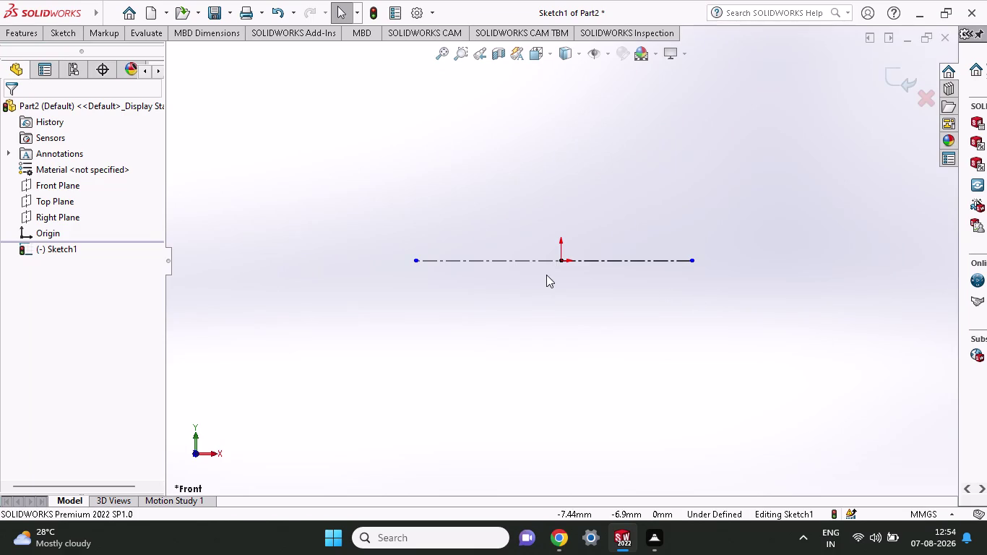
Choose the Centerline tool and start a vertical centerline at the sketch origin.
click(69, 37)
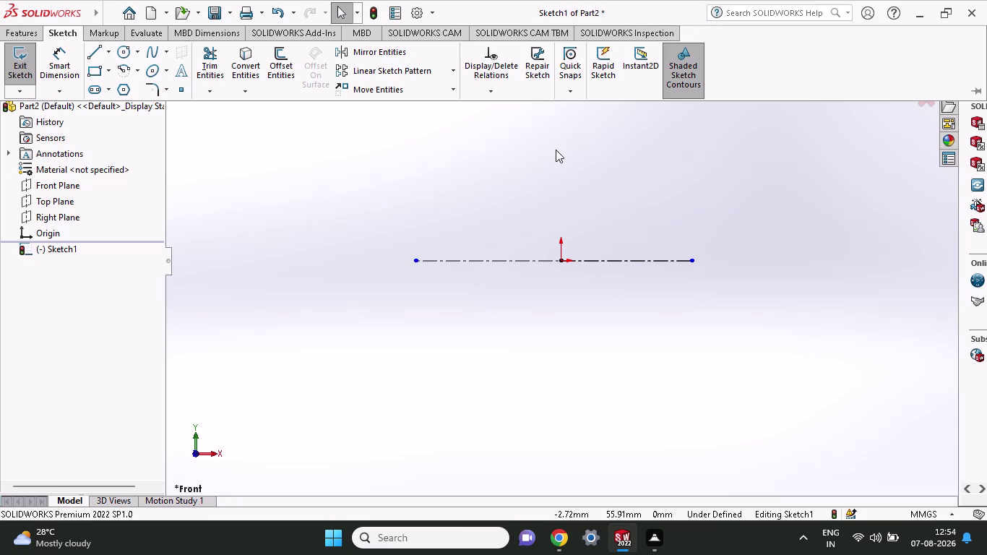
click(111, 52)
click(115, 83)
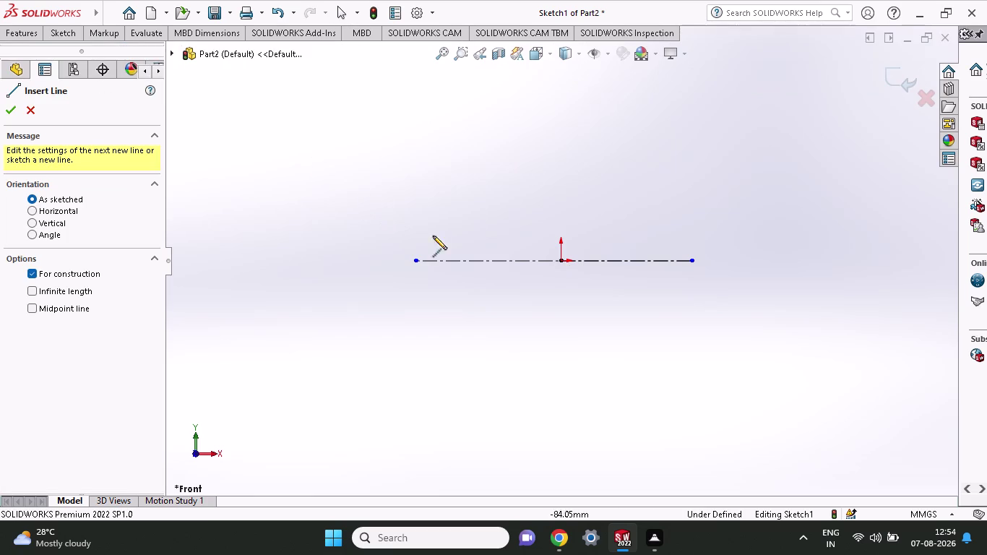
click(562, 260)
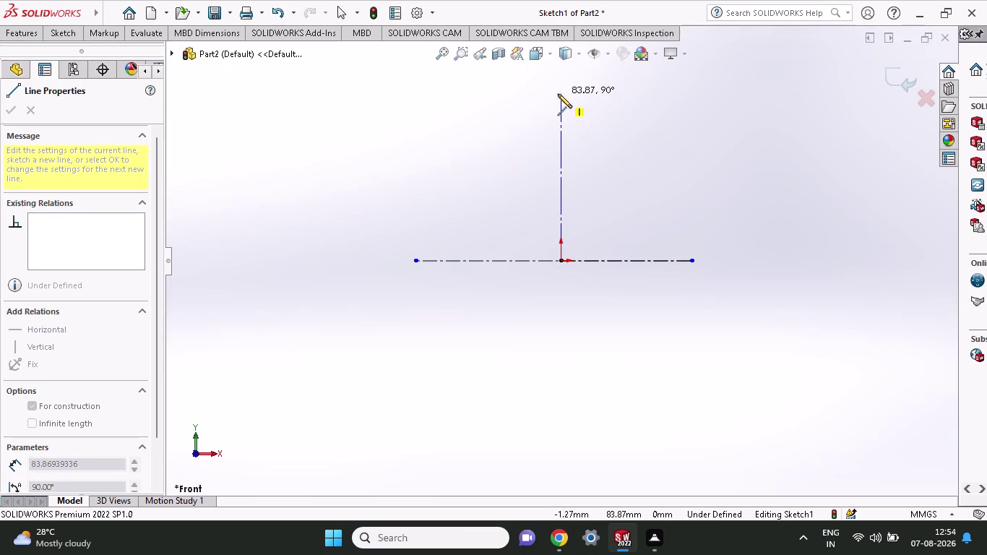
Extend the vertical centerline above and below the origin, then end the line tool with Select.
click(558, 94)
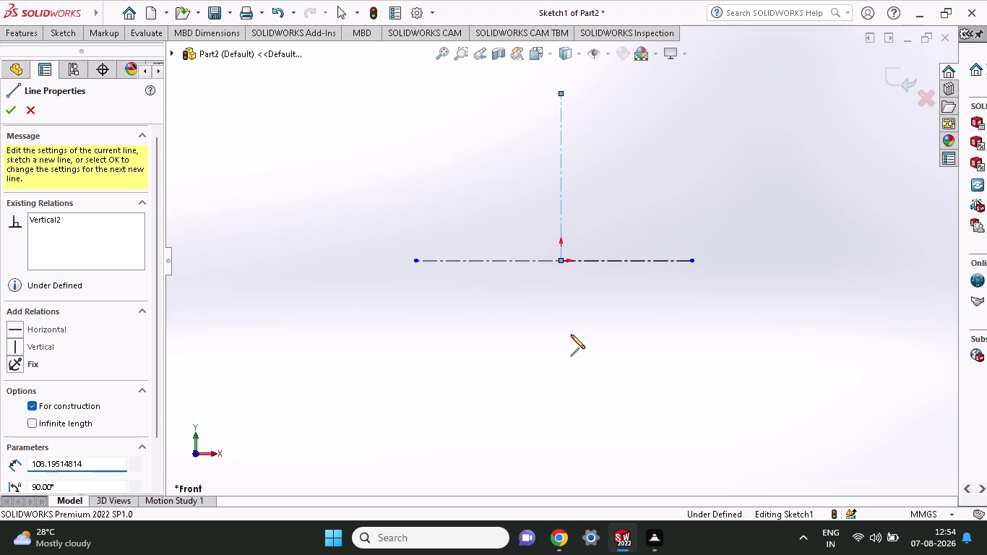
click(562, 409)
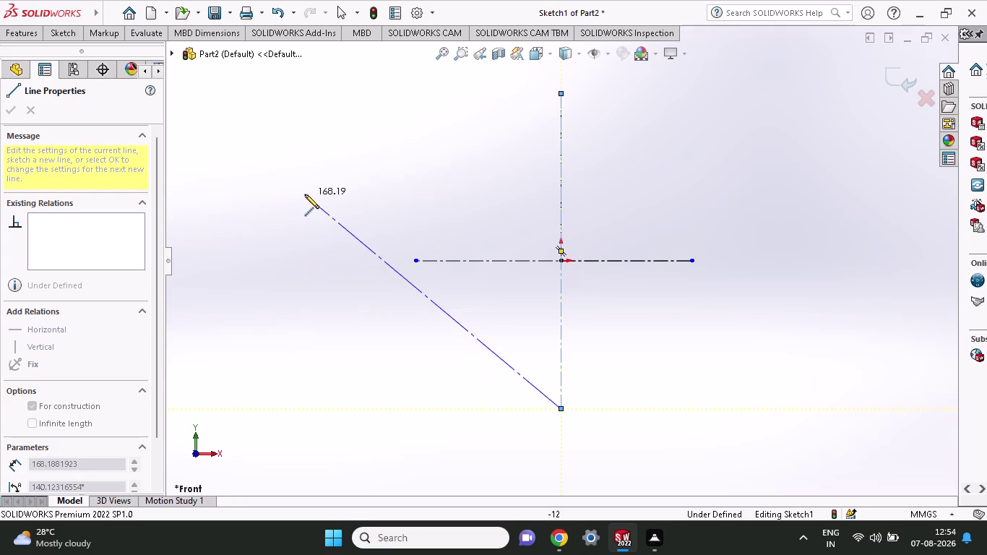
right_click(305, 195)
click(325, 204)
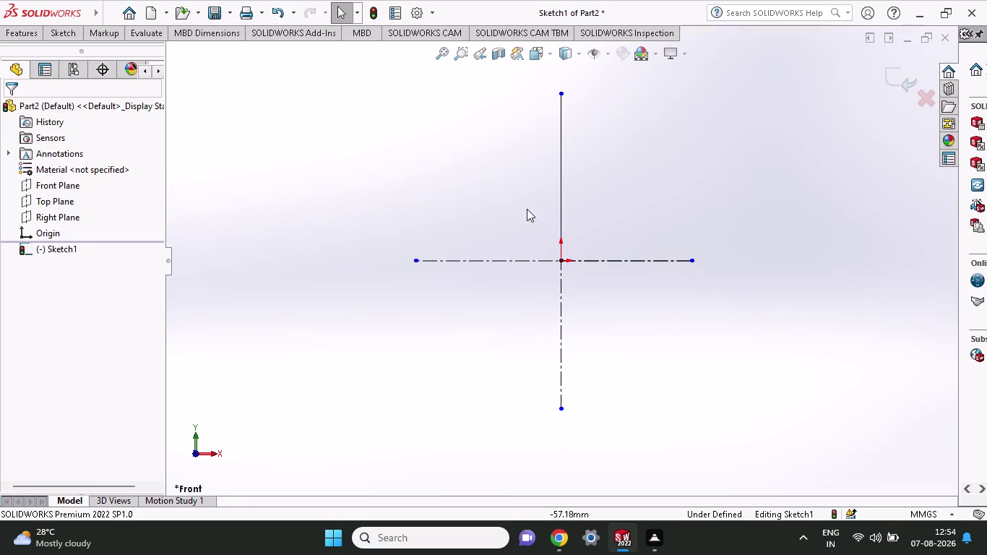